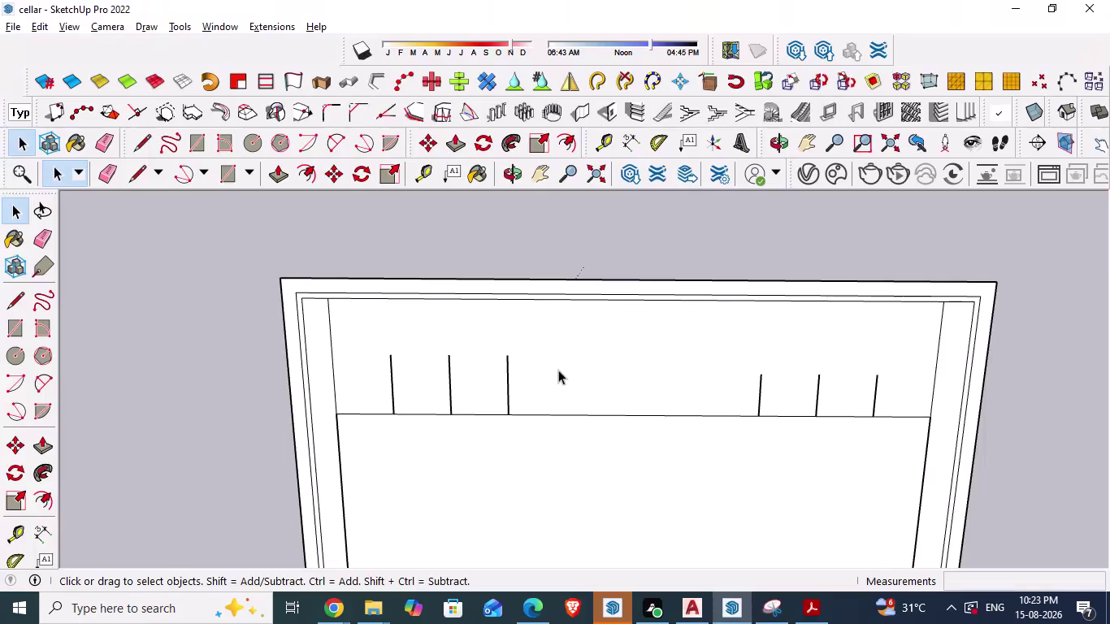
In AutoCAD, start an aligned dimension (DA) at the driveway's left corner.
key(alt+Tab)
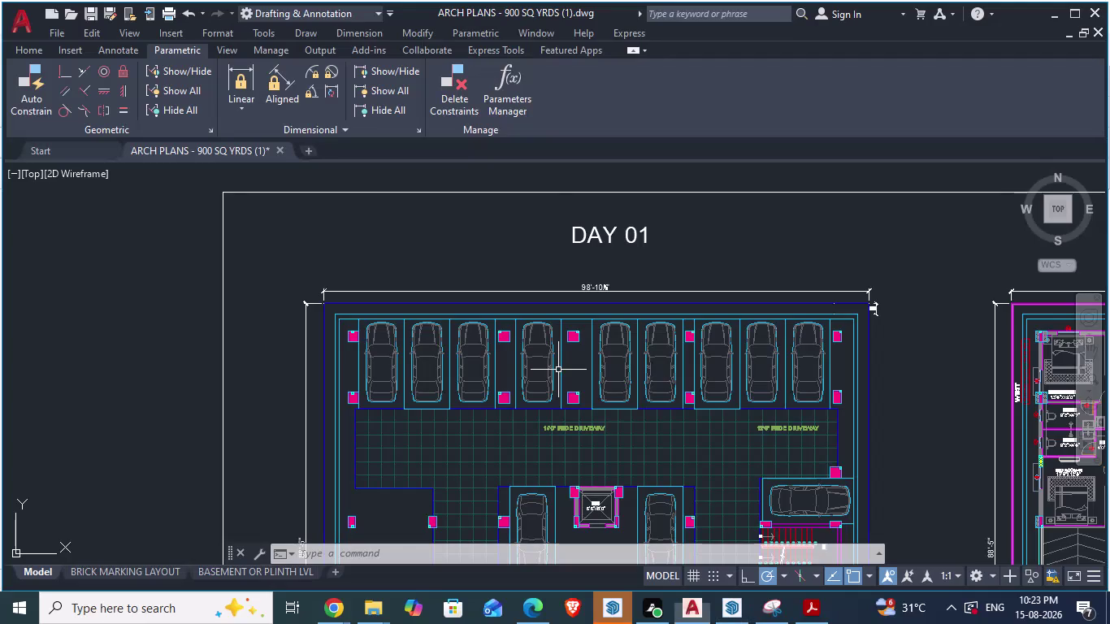
scroll(up, 3)
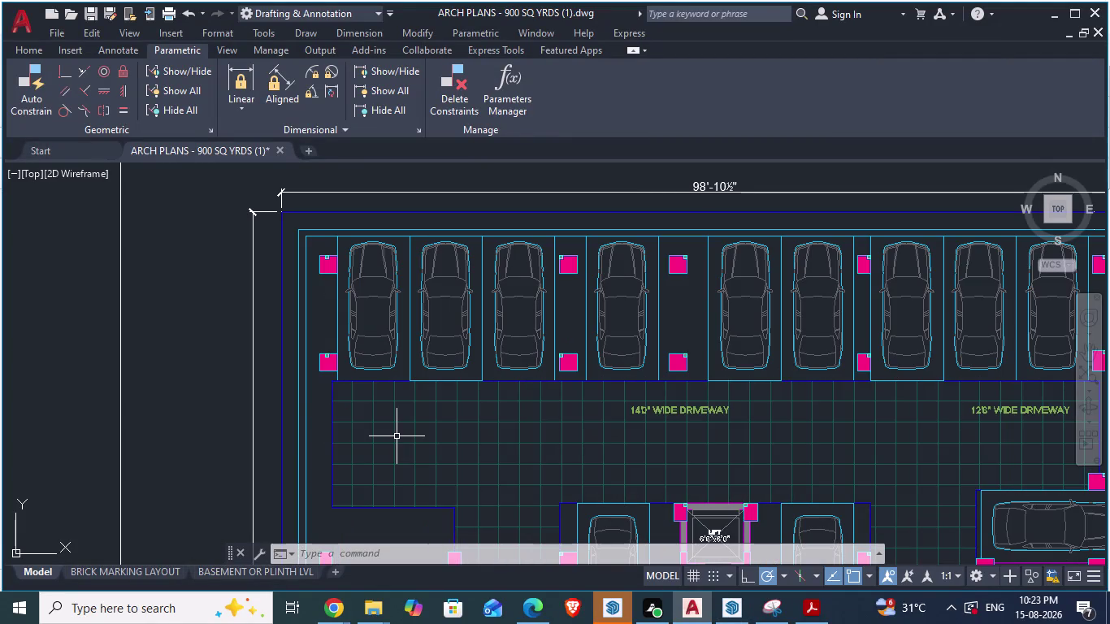
text(d)
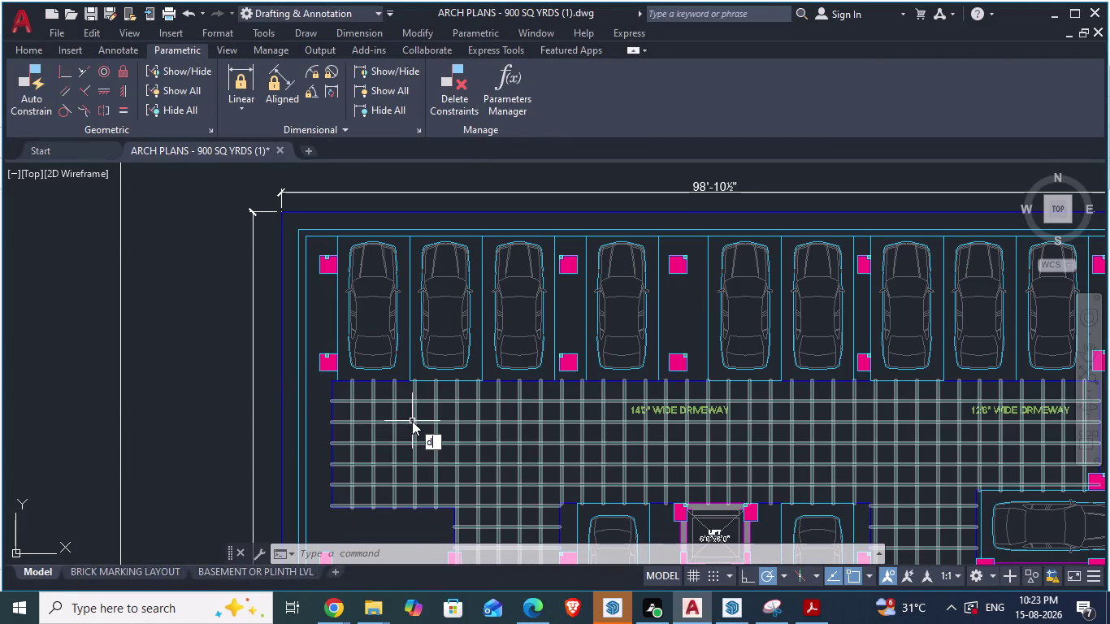
text(a)
key(Return)
scroll(up, 3)
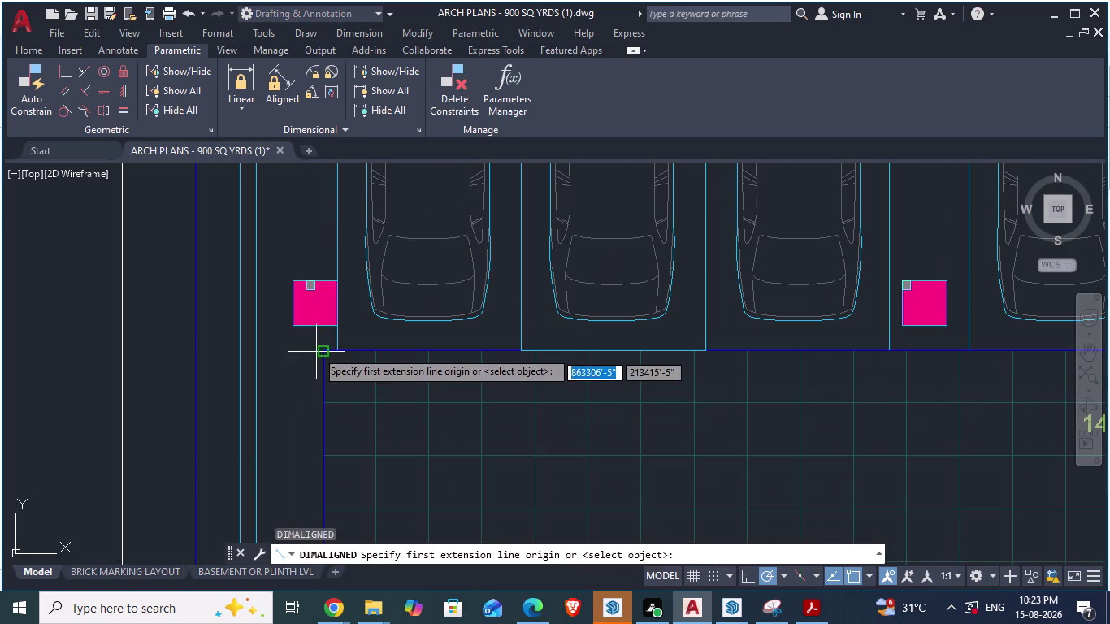
click(319, 352)
scroll(down, 3)
scroll(up, 3)
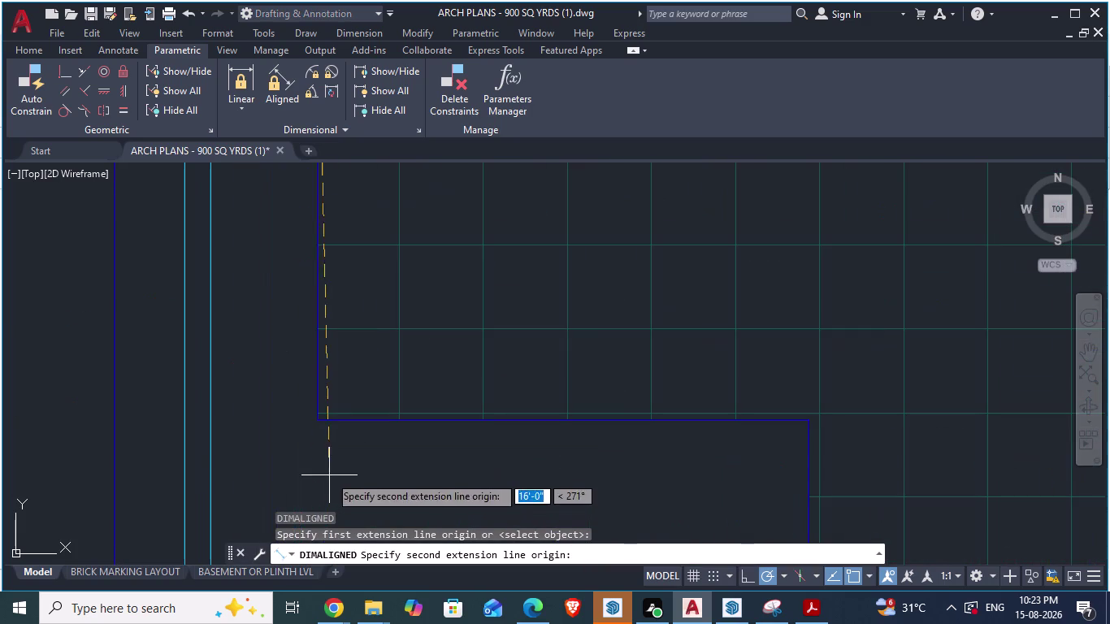
scroll(up, 3)
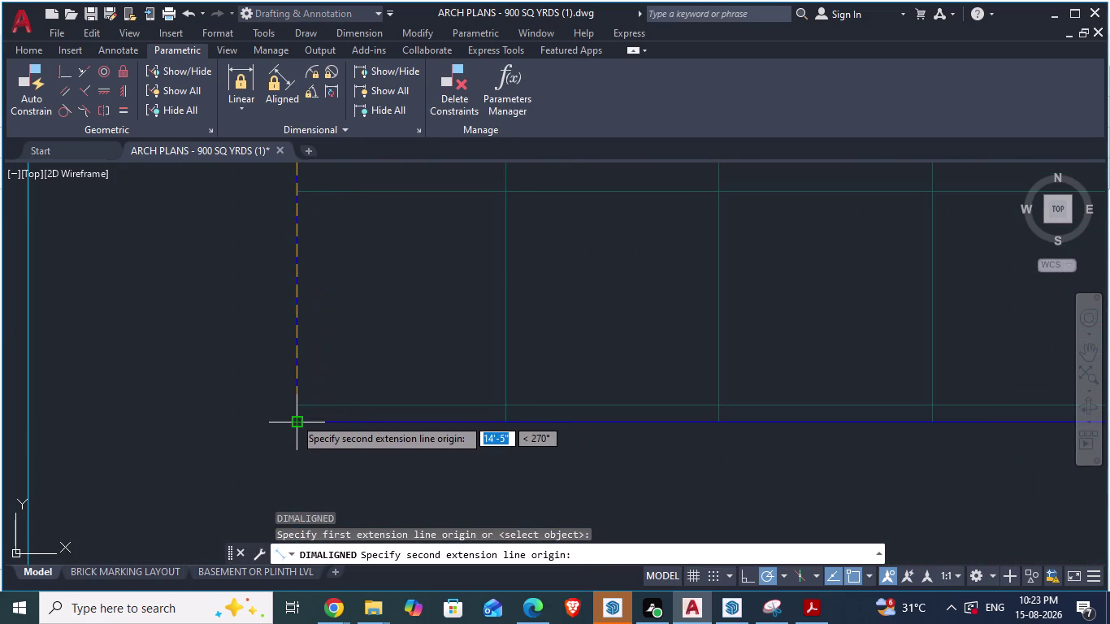
key(alt+Tab)
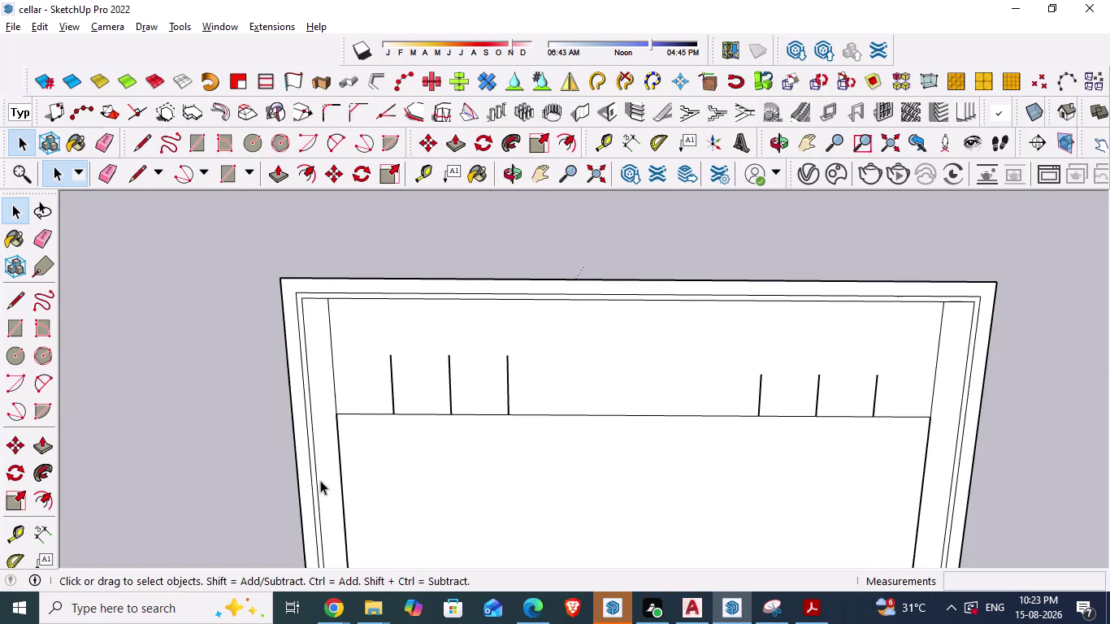
Zoom around the slab's left corner in SketchUp, then return to AutoCAD.
scroll(down, 3)
scroll(down, 3)
scroll(up, 3)
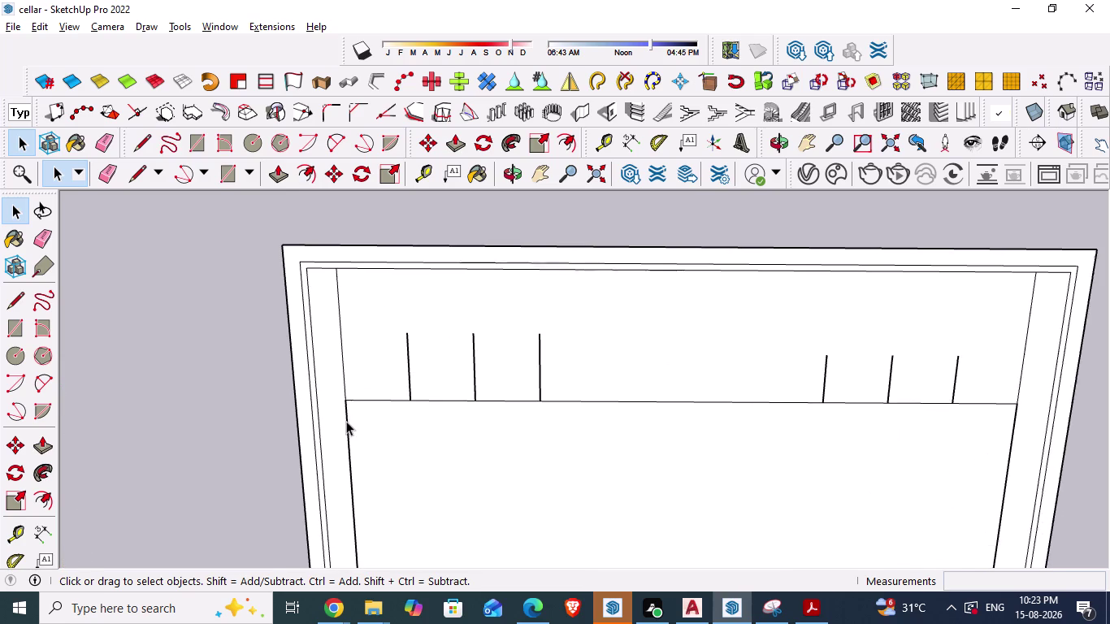
scroll(up, 3)
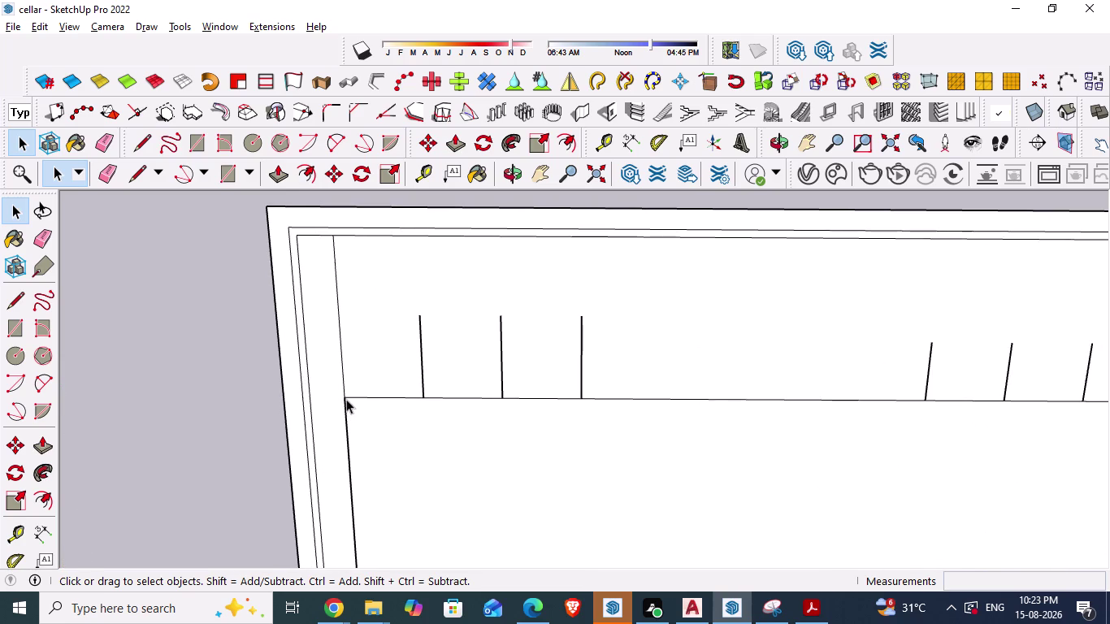
key(alt+Tab)
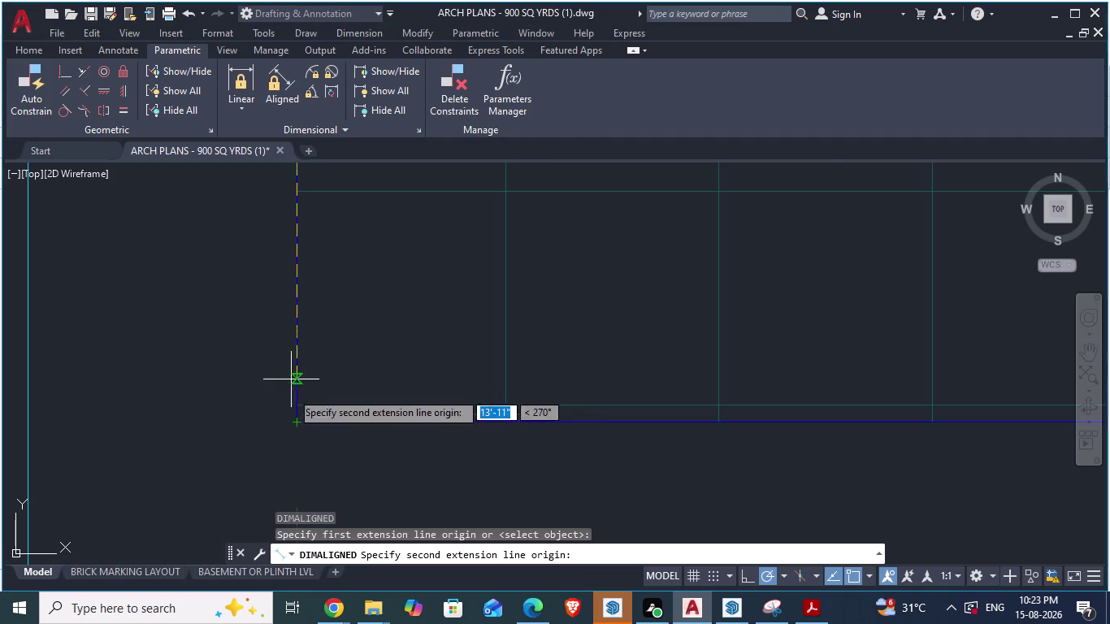
Cancel the old measurement and measure from the column corner to the driveway's left corner.
scroll(down, 3)
key(Escape)
scroll(down, 3)
scroll(up, 3)
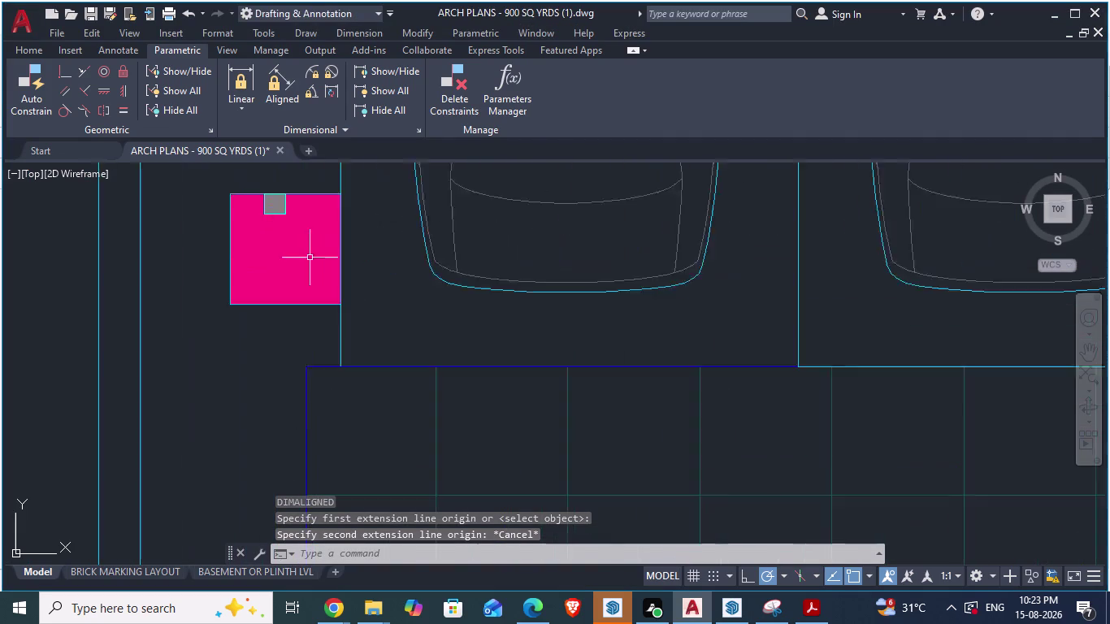
scroll(up, 3)
scroll(up, 3)
text(d)
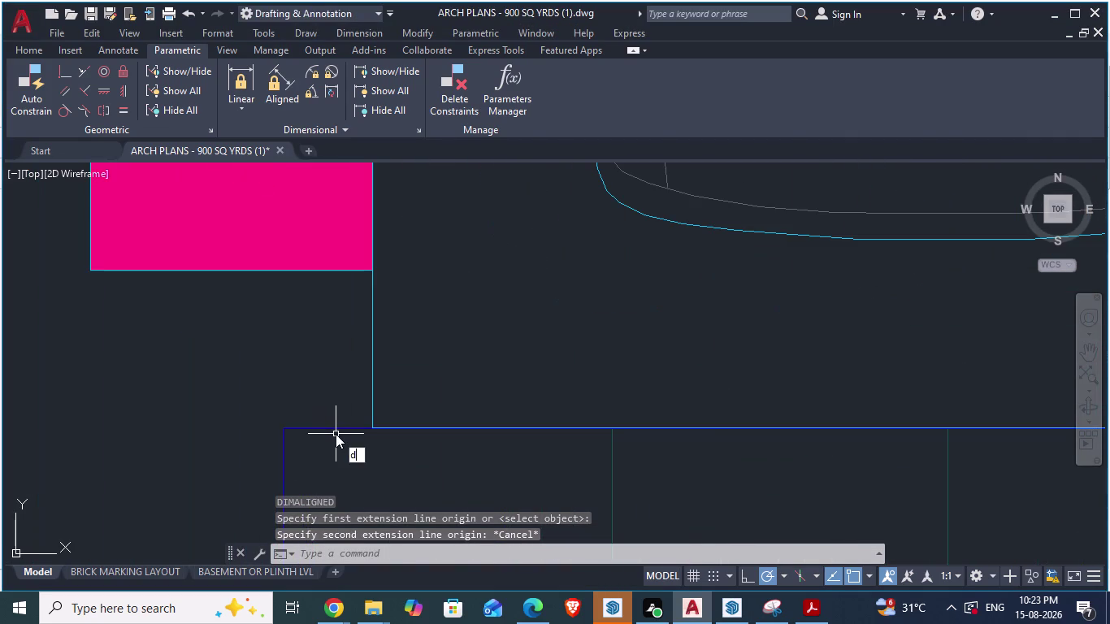
text(a)
key(Return)
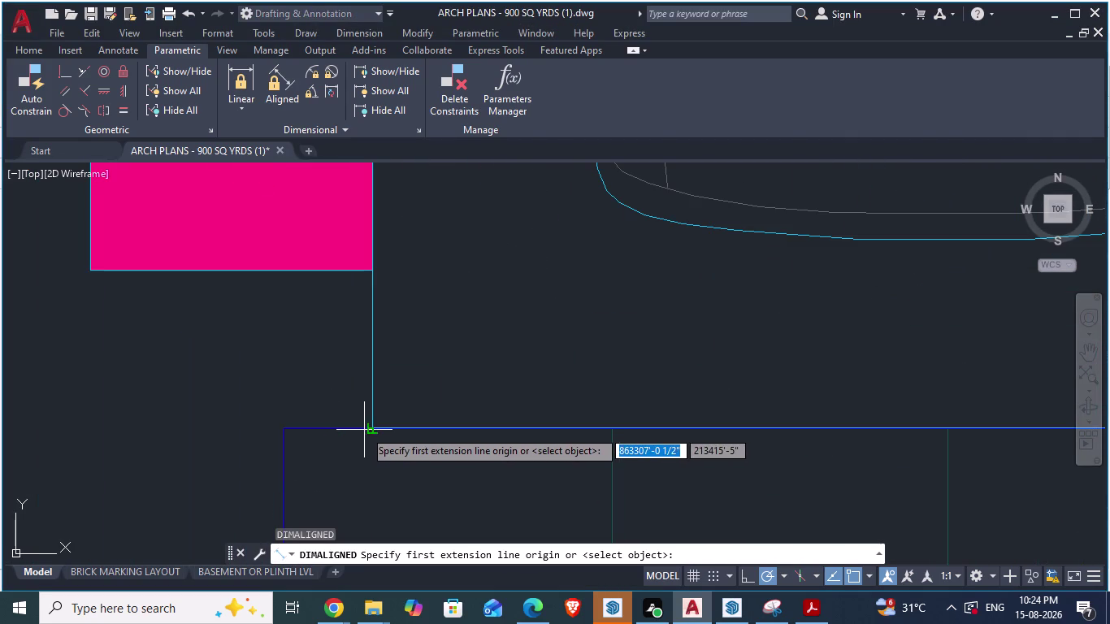
click(374, 429)
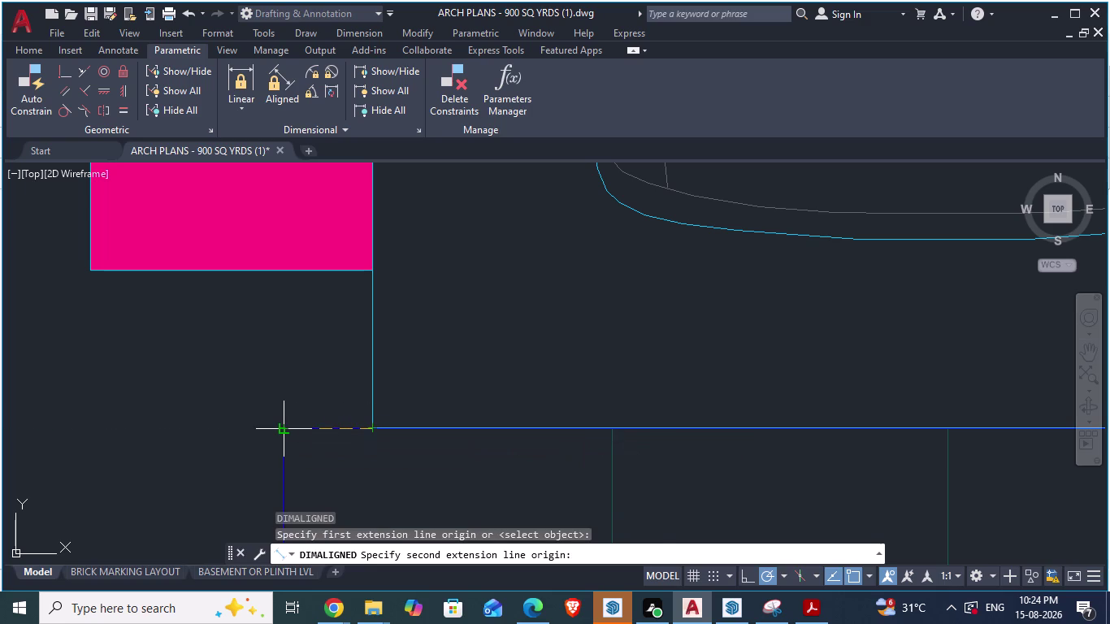
key(Escape)
key(alt+Tab)
scroll(up, 3)
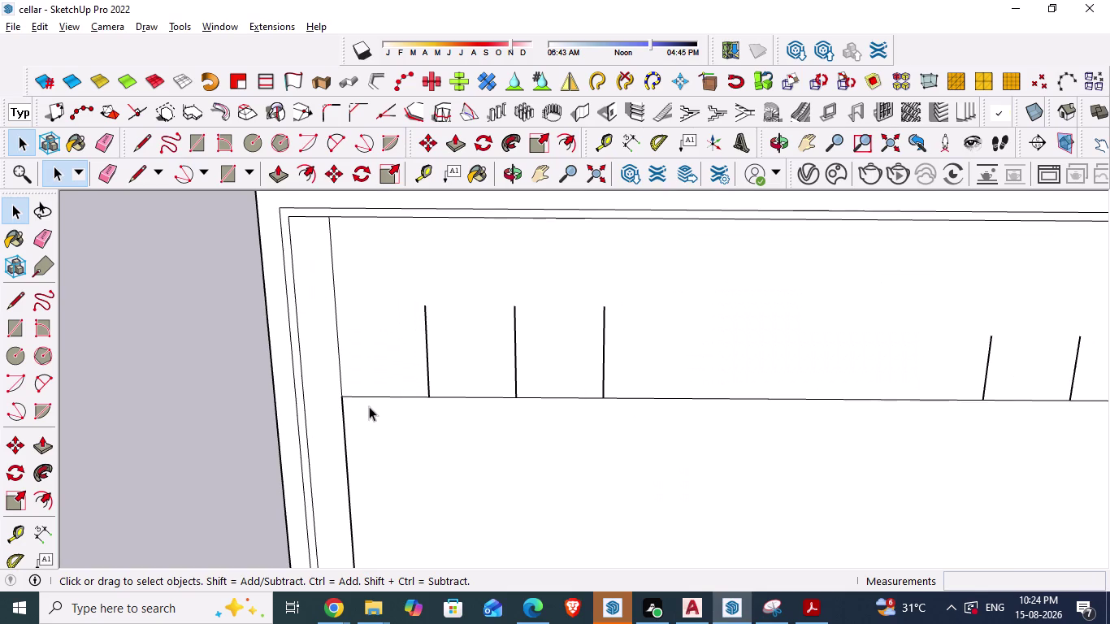
Draw a 7.5" line from the slab's left corner.
scroll(up, 3)
key(l)
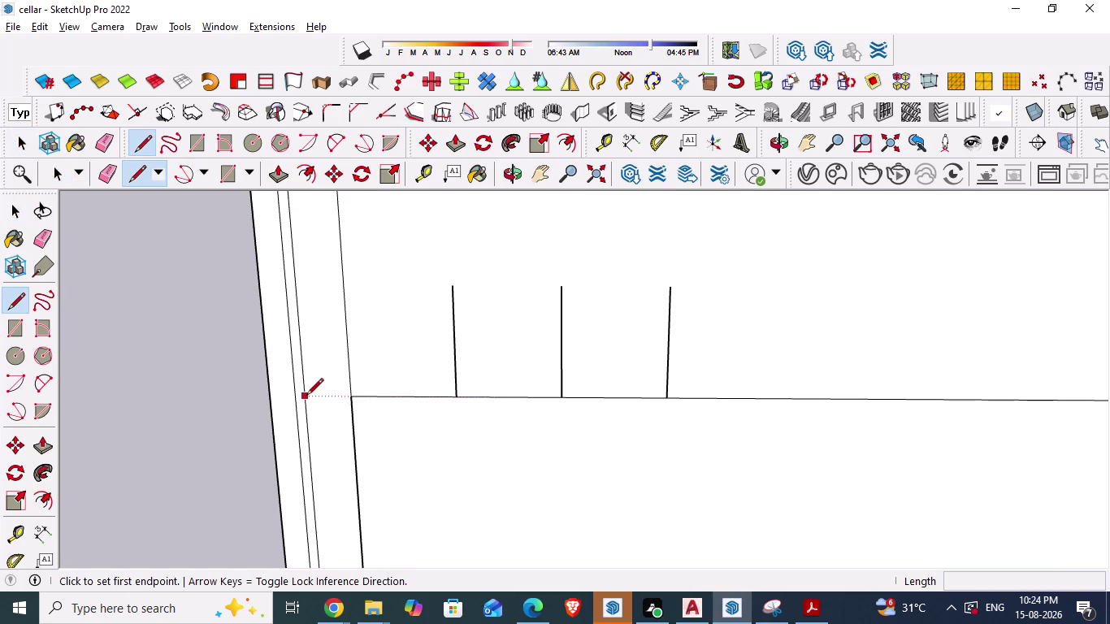
key(Return)
scroll(up, 3)
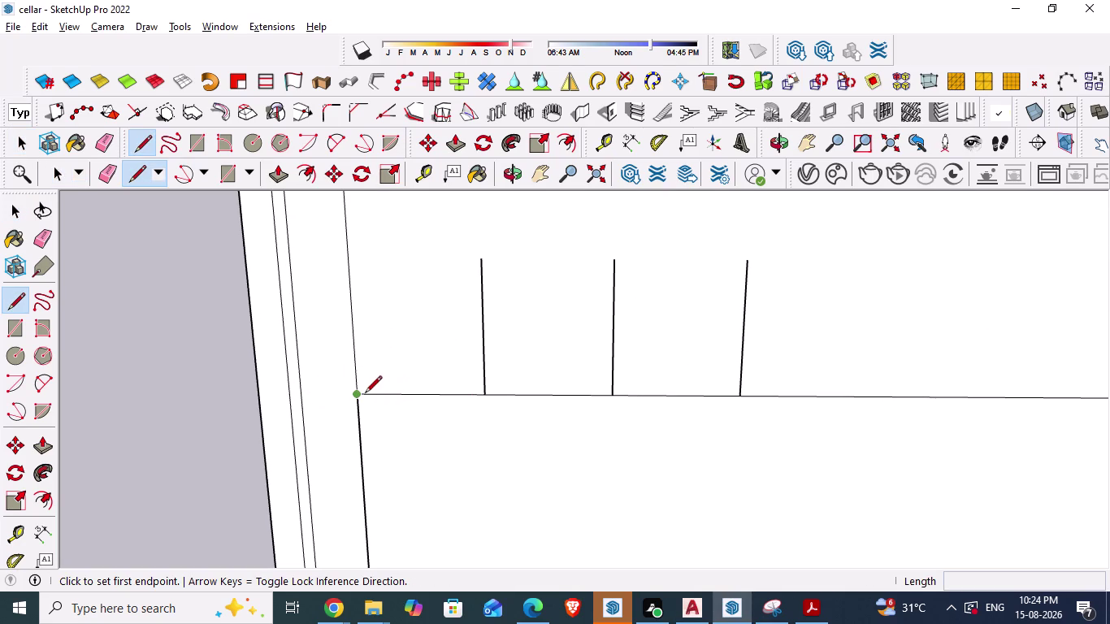
click(365, 394)
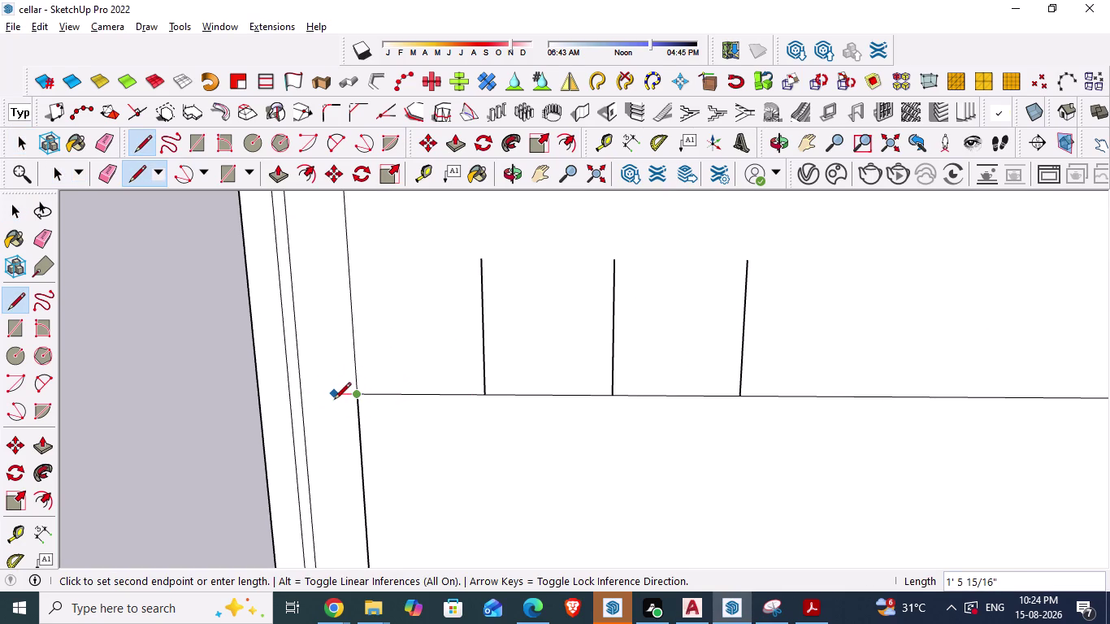
text(7.5")
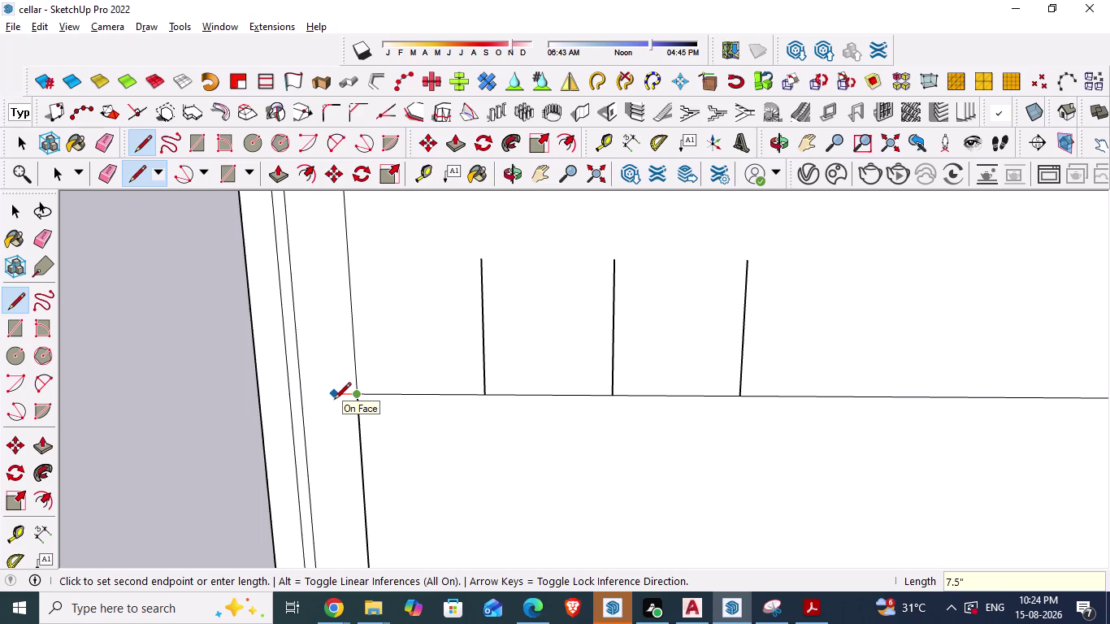
key(Return)
Orbit to view the slab's left edge and go back to the parking plan.
scroll(down, 3)
scroll(down, 3)
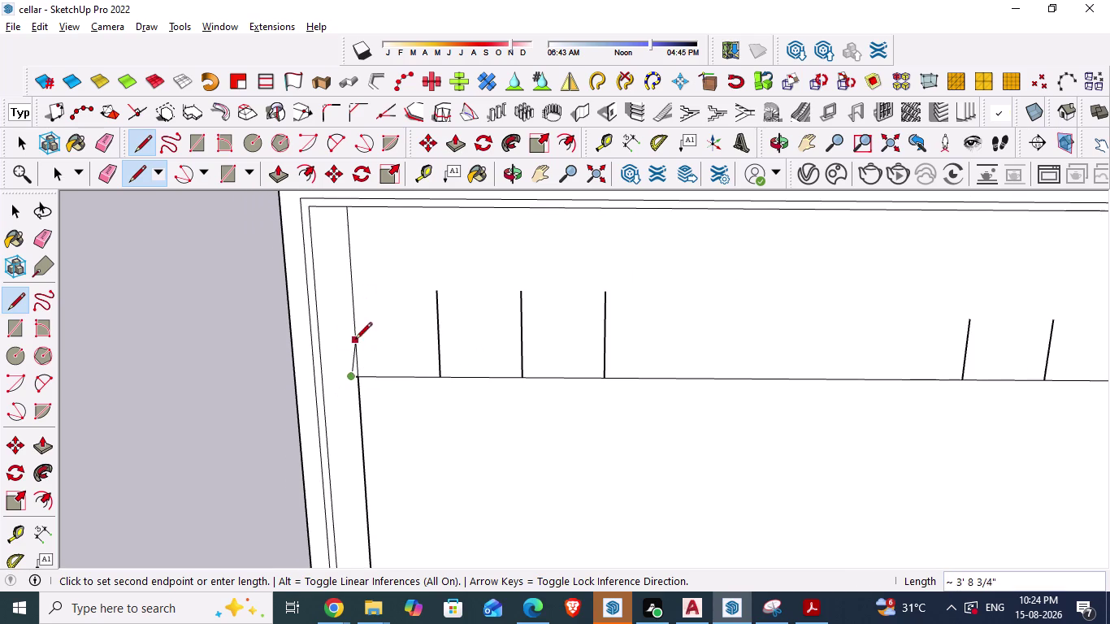
middle_drag(355, 341, 379, 274)
scroll(up, 3)
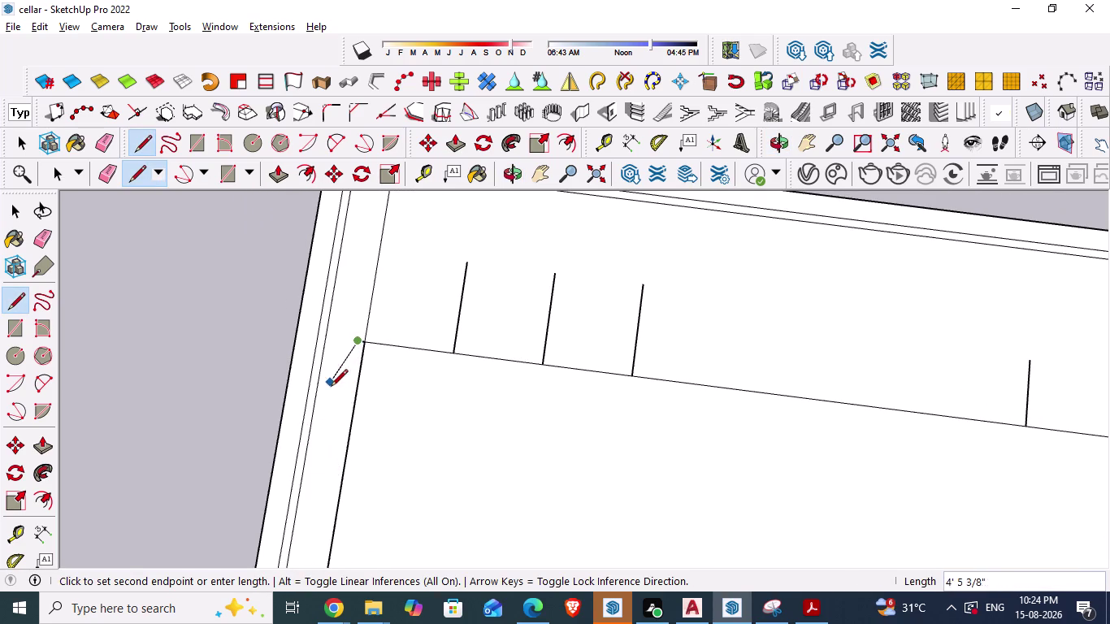
key(alt+Tab)
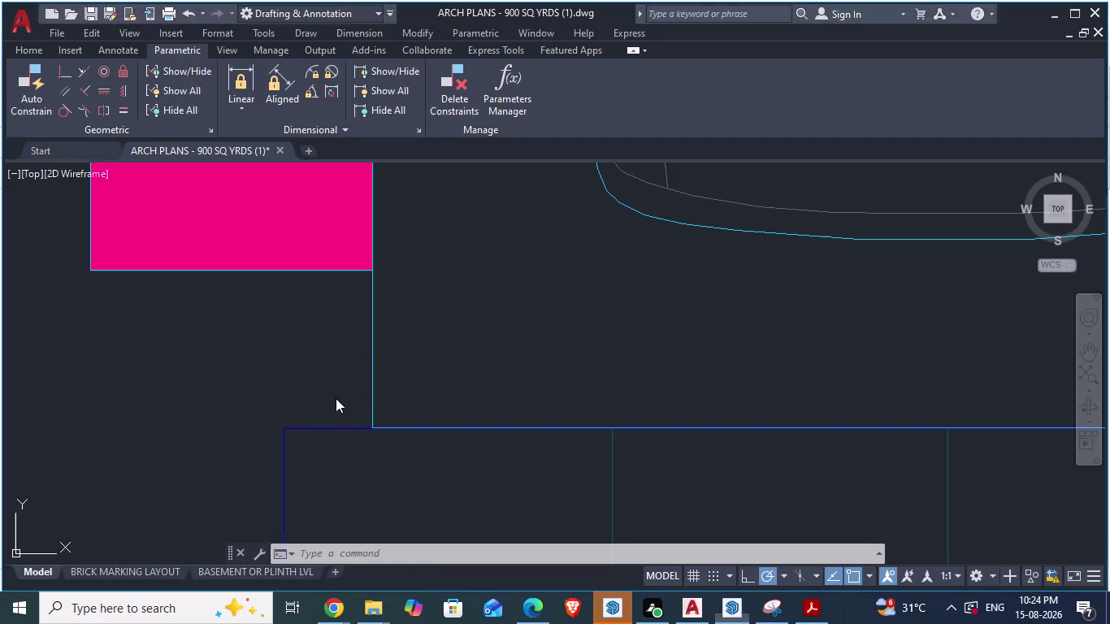
scroll(down, 3)
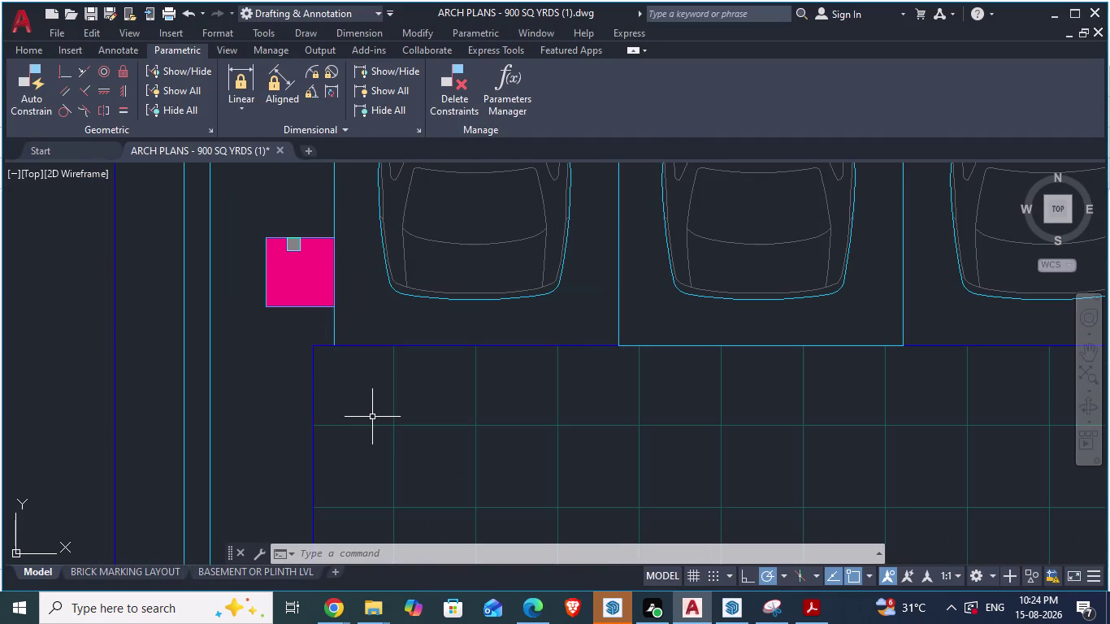
text(da)
key(Return)
scroll(down, 3)
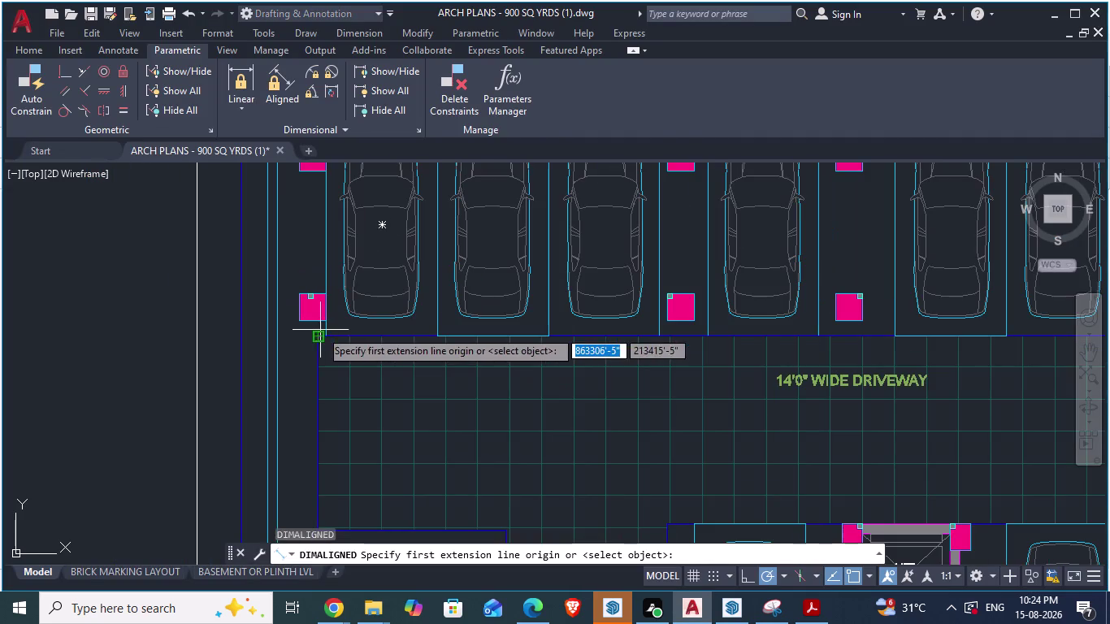
scroll(up, 3)
click(316, 326)
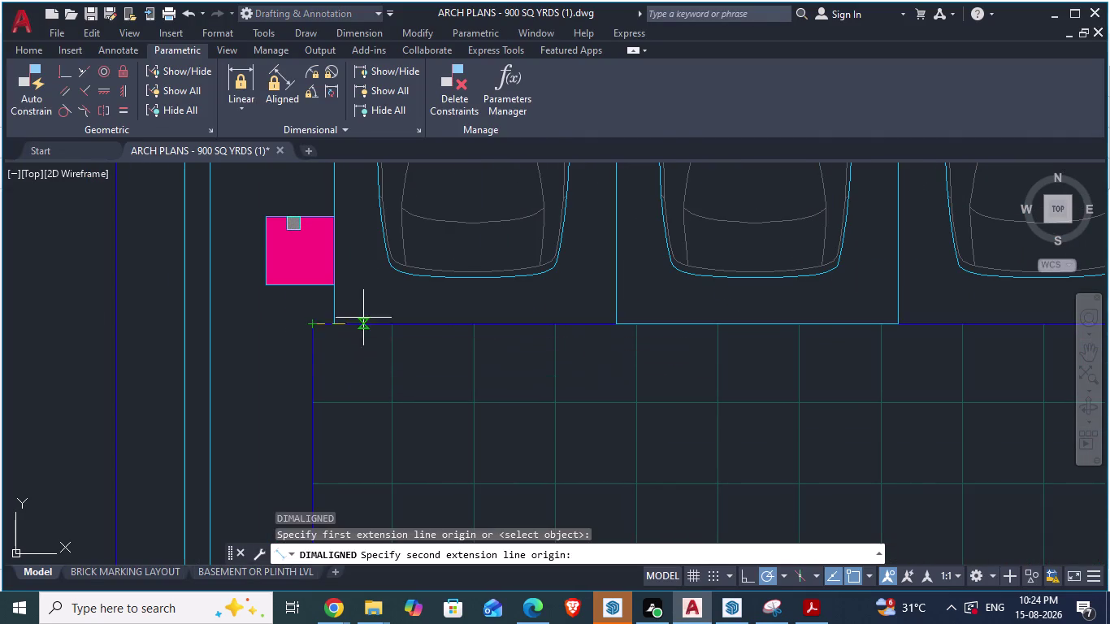
scroll(down, 3)
scroll(up, 3)
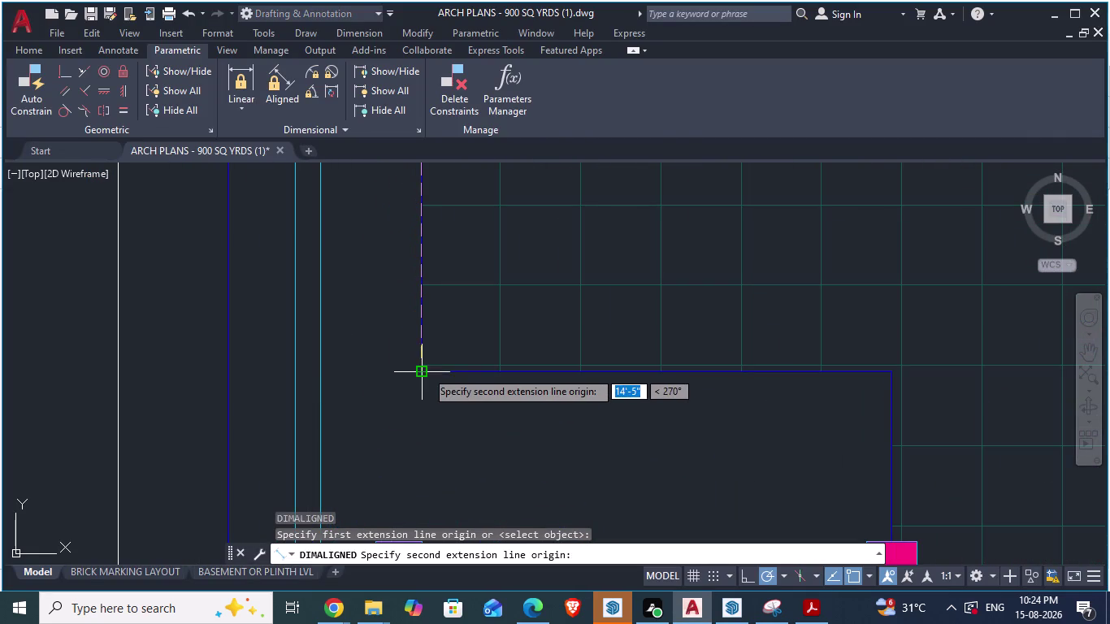
key(Escape)
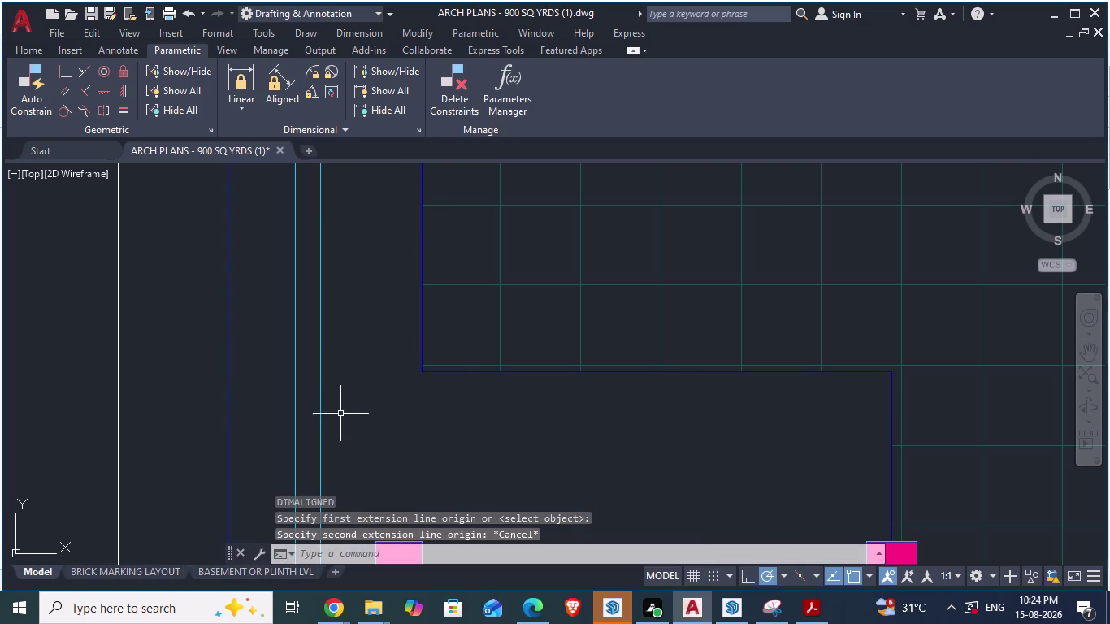
scroll(down, 3)
Draw a 14'5" line down the slab's left edge.
key(alt+Tab)
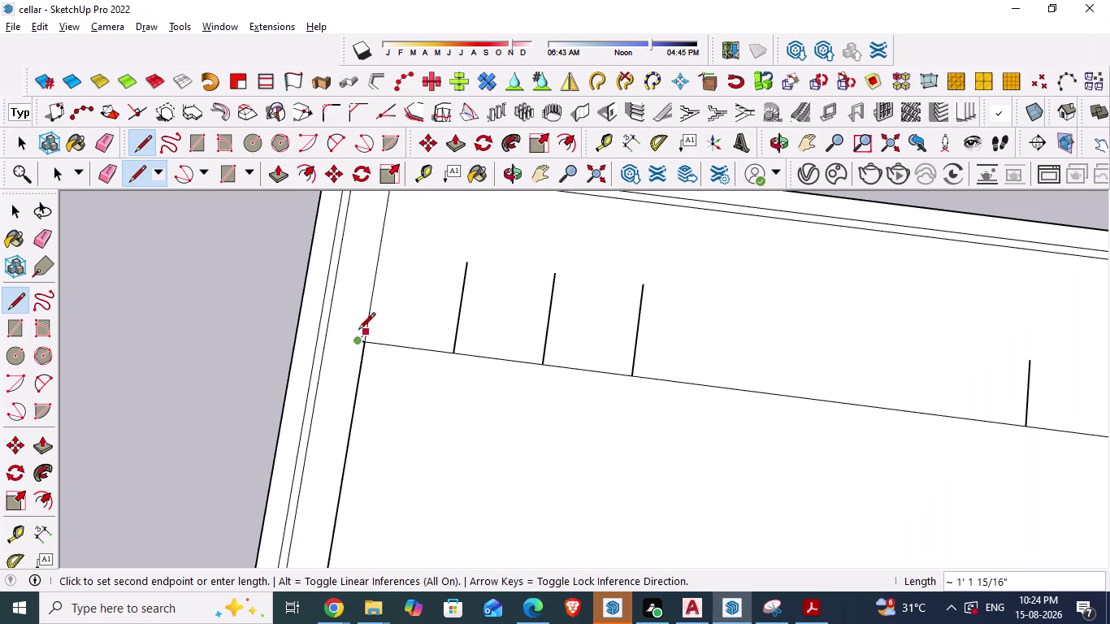
scroll(down, 3)
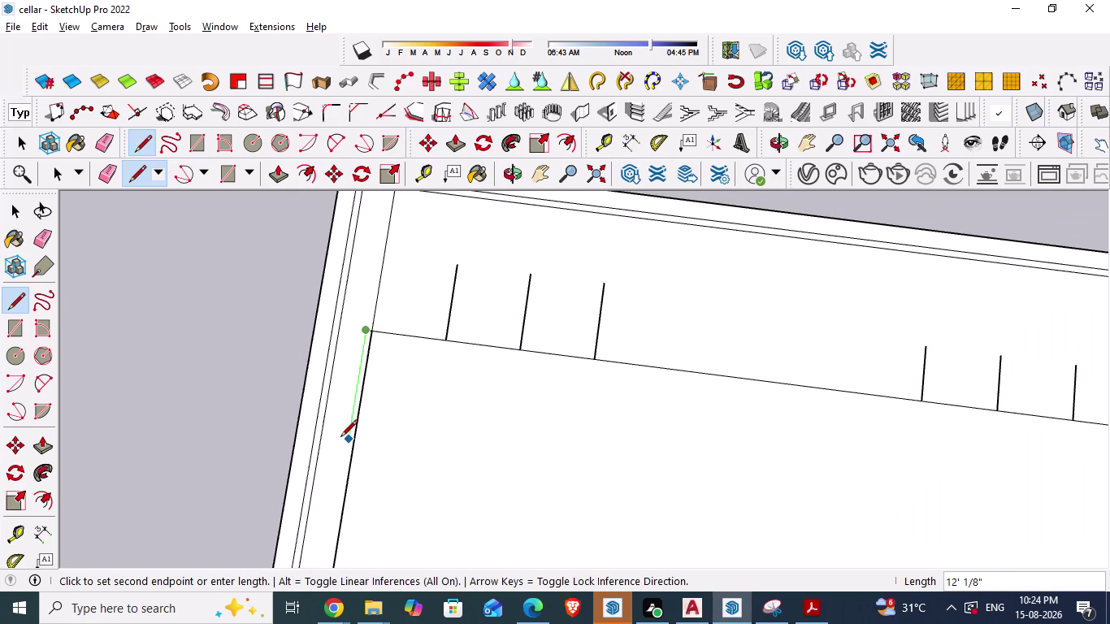
middle_drag(345, 405, 394, 298)
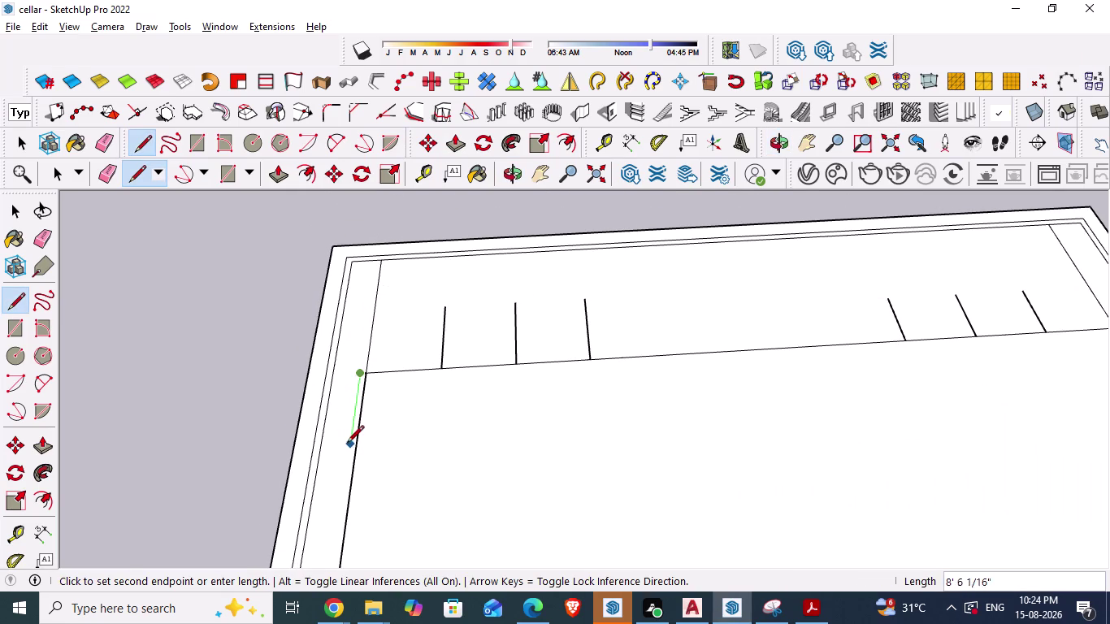
text(1)
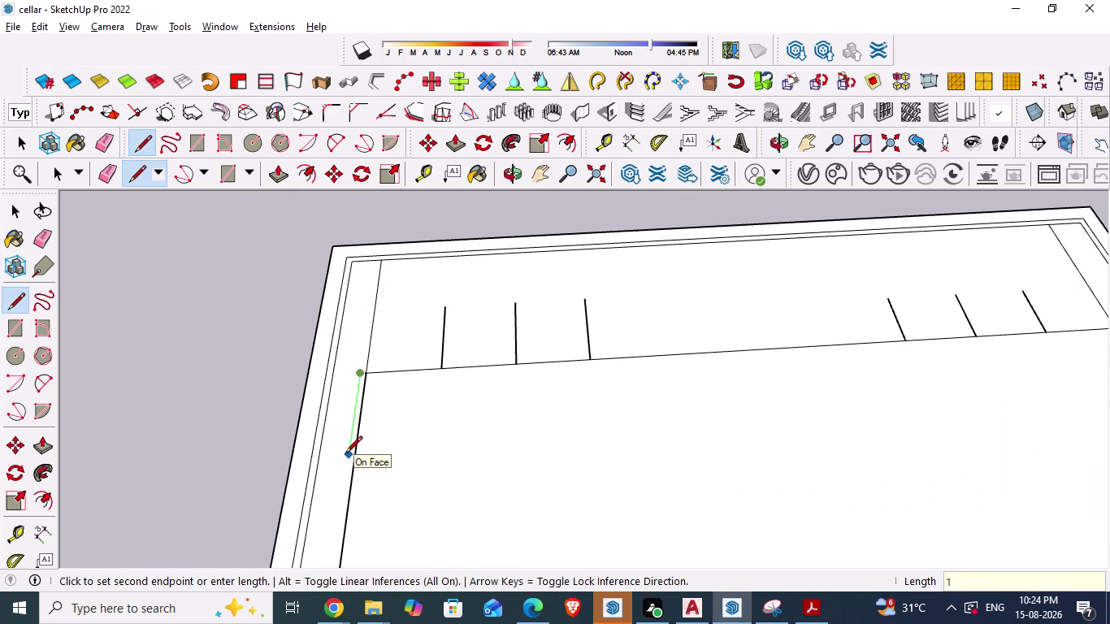
text(4'5")
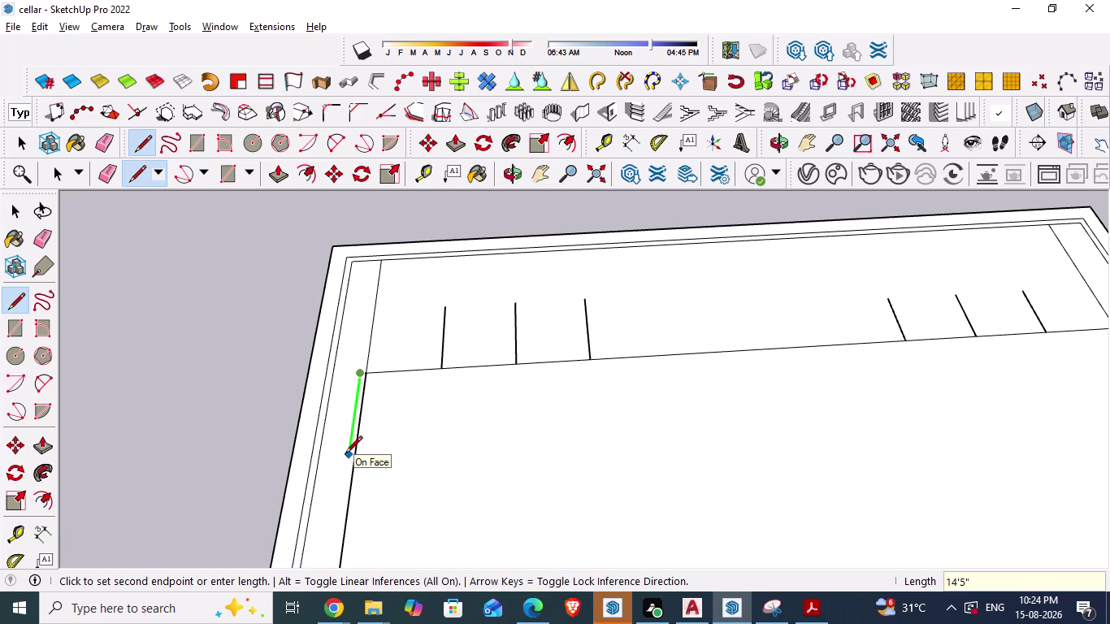
key(Return)
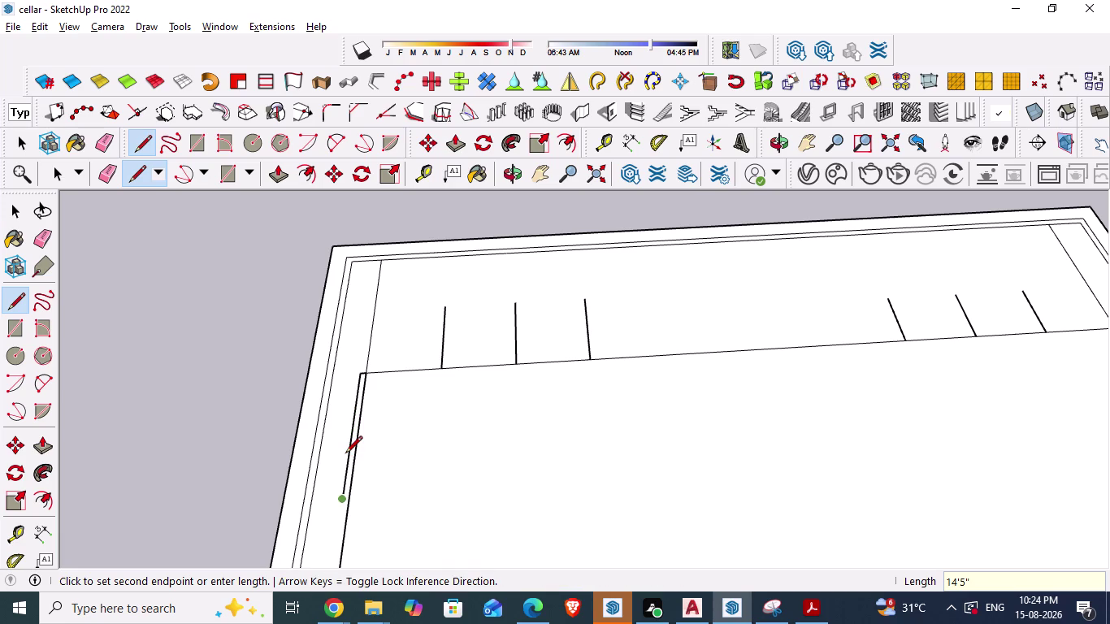
Add the short jog that forms the notch step.
scroll(up, 3)
scroll(up, 3)
click(356, 501)
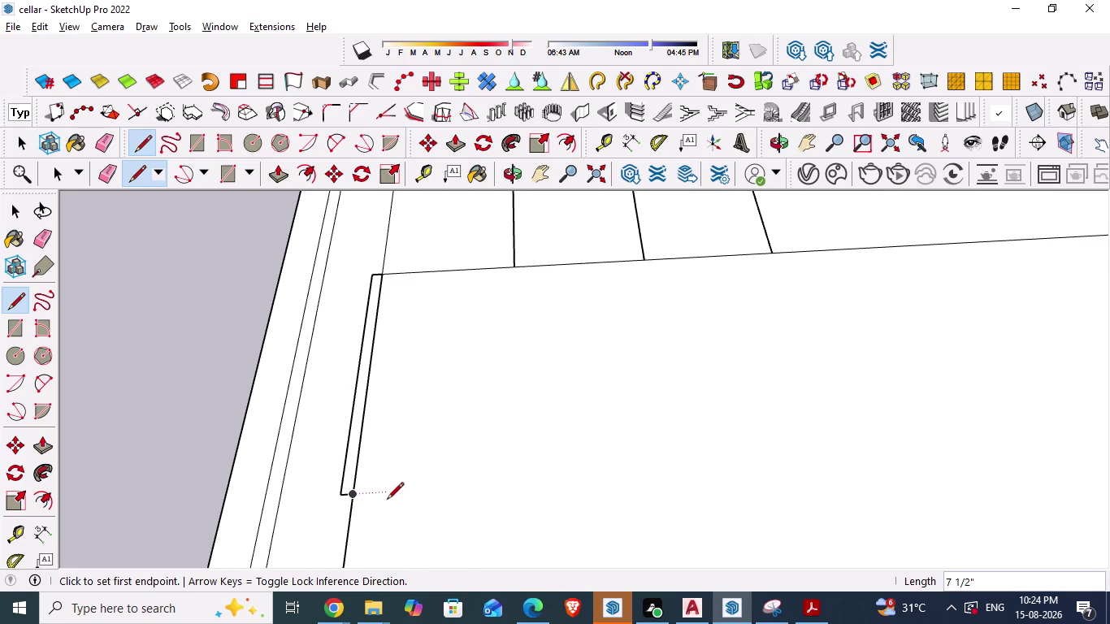
key(Escape)
key(Escape)
scroll(down, 3)
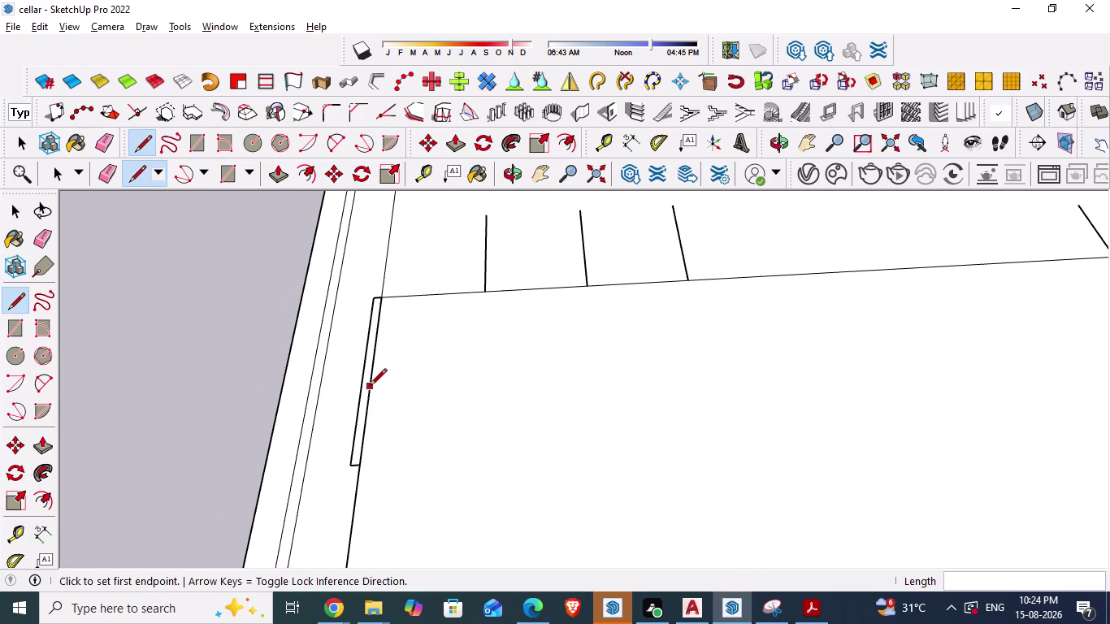
Delete the leftover straight edge segment and save the model.
key(Escape)
key(space)
click(369, 407)
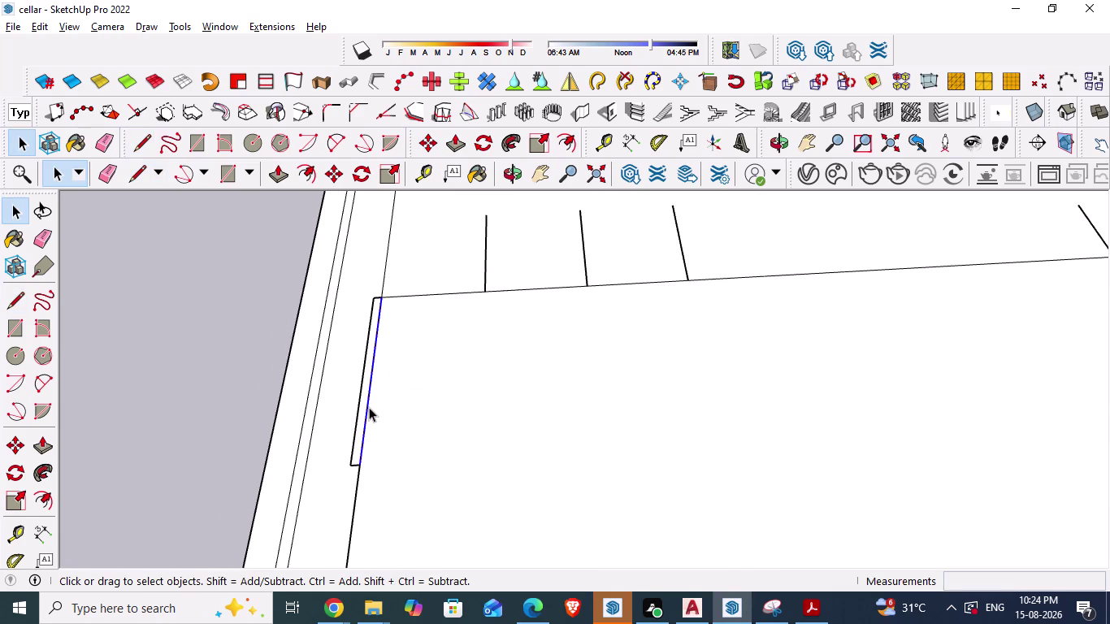
key(Delete)
key(ctrl+s)
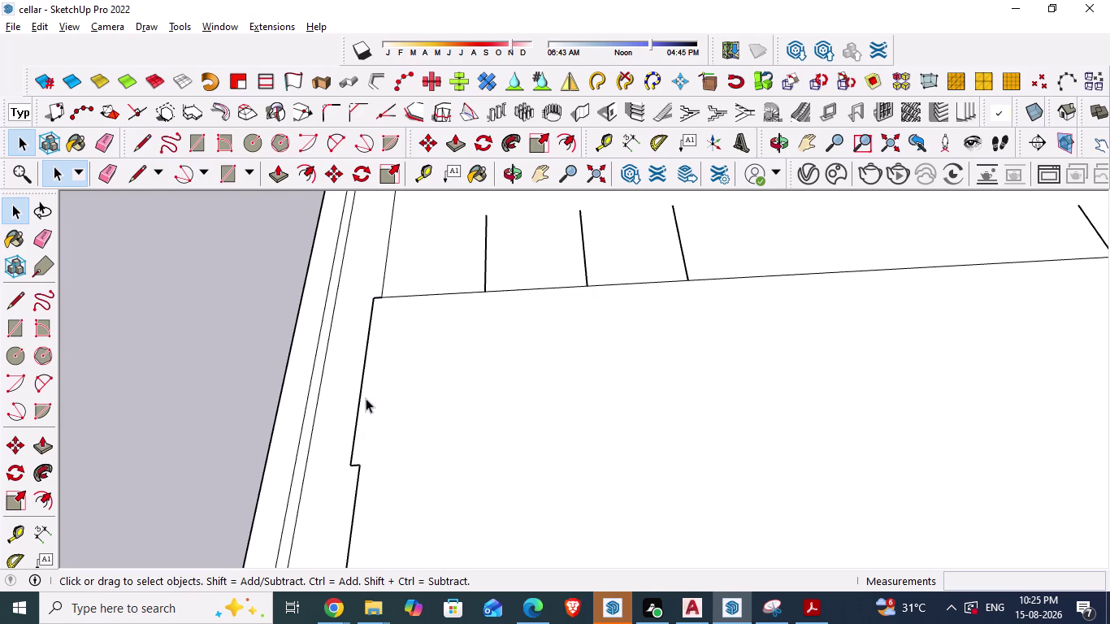
scroll(down, 3)
scroll(down, 3)
middle_drag(431, 405, 442, 471)
key(alt+Tab)
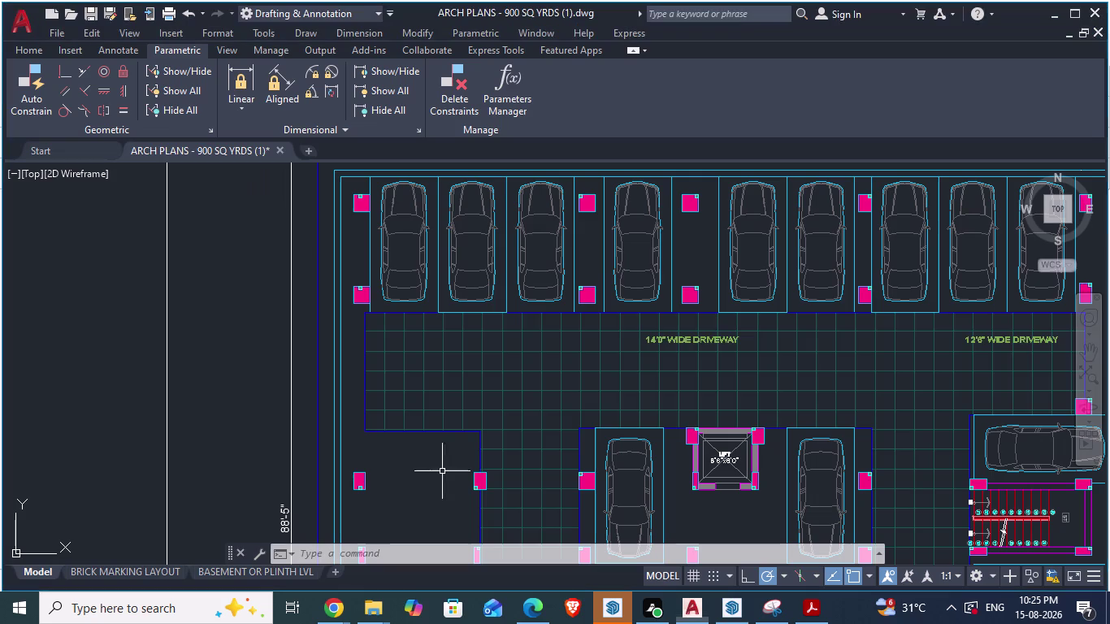
key(alt+Tab)
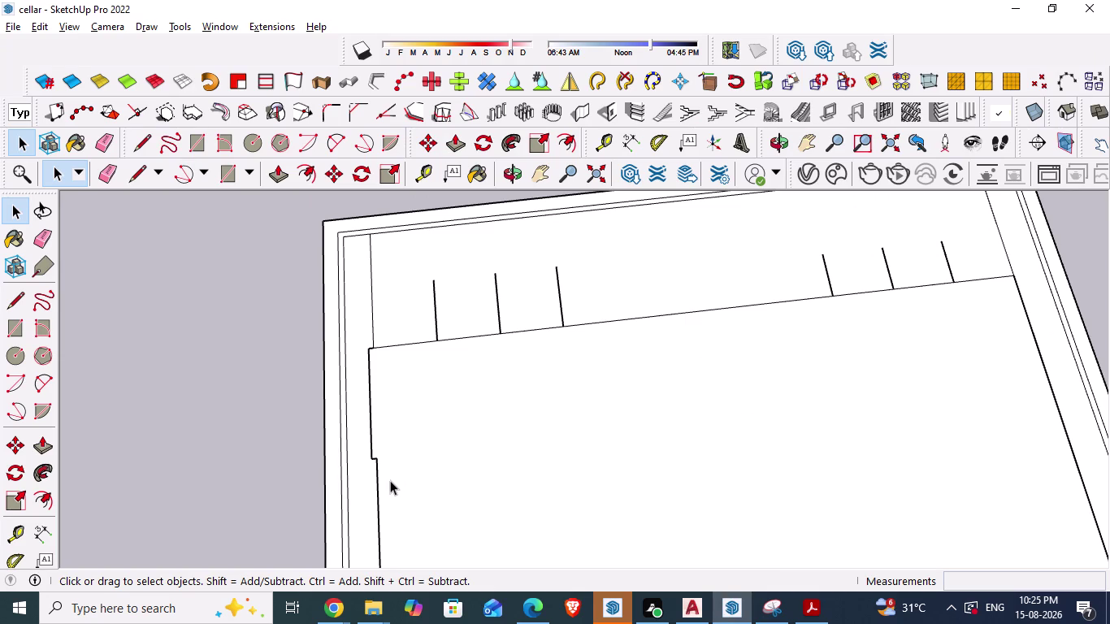
key(alt+Tab)
scroll(down, 3)
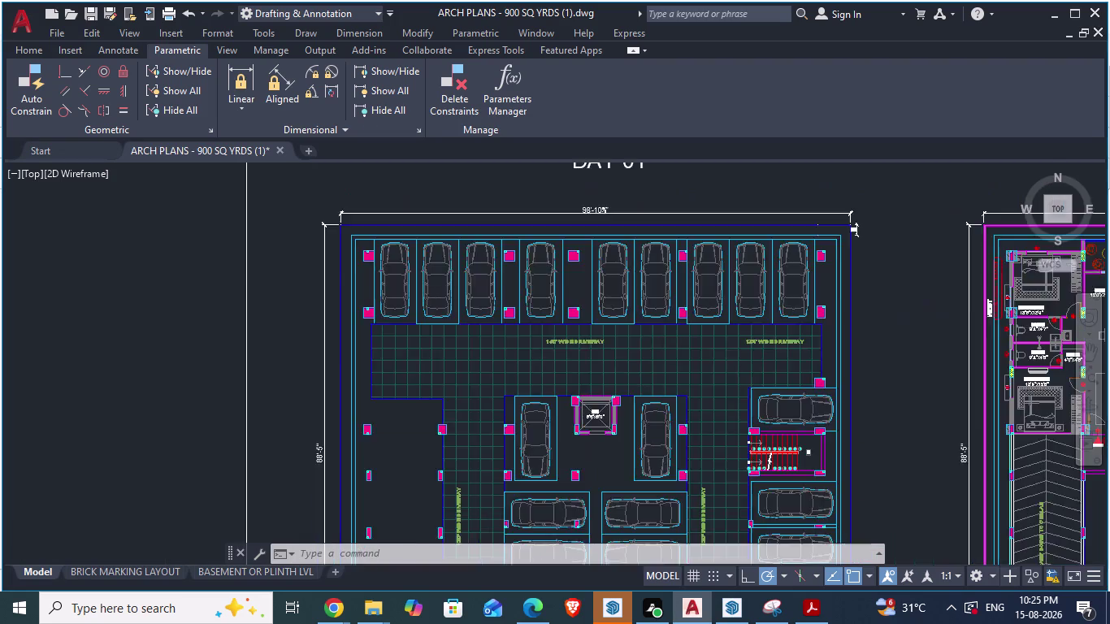
scroll(down, 3)
scroll(up, 3)
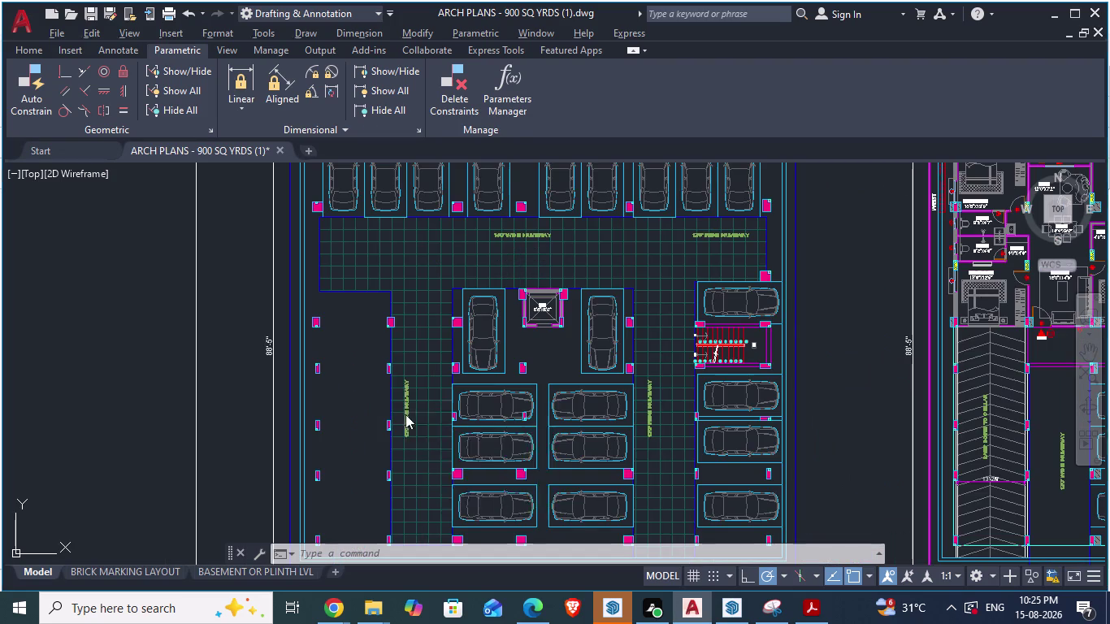
key(alt+Tab)
scroll(down, 3)
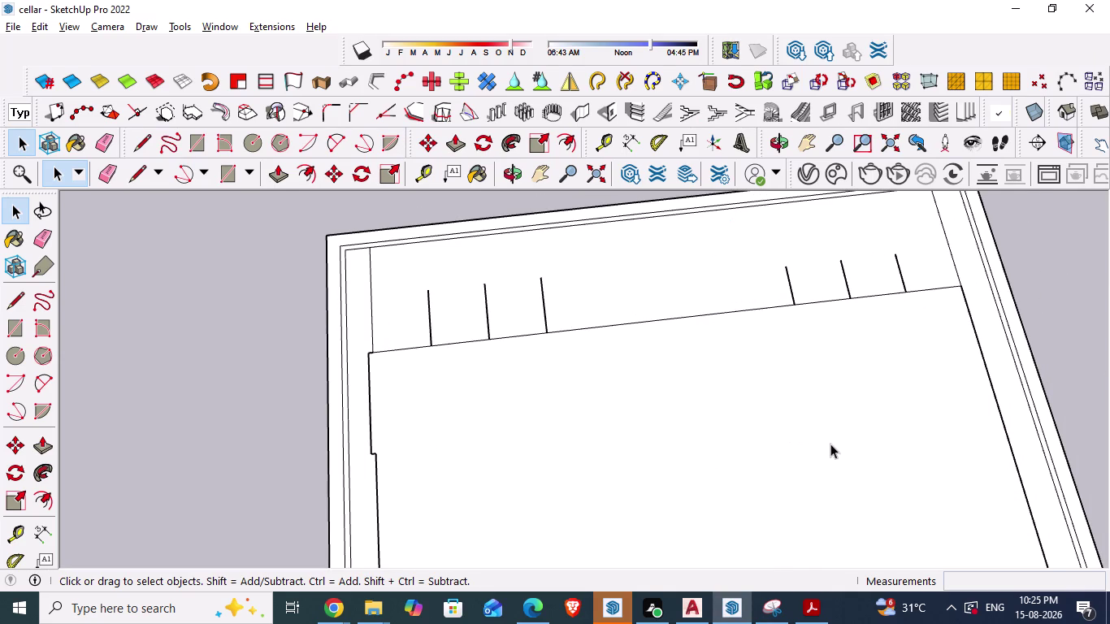
middle_drag(830, 443, 799, 500)
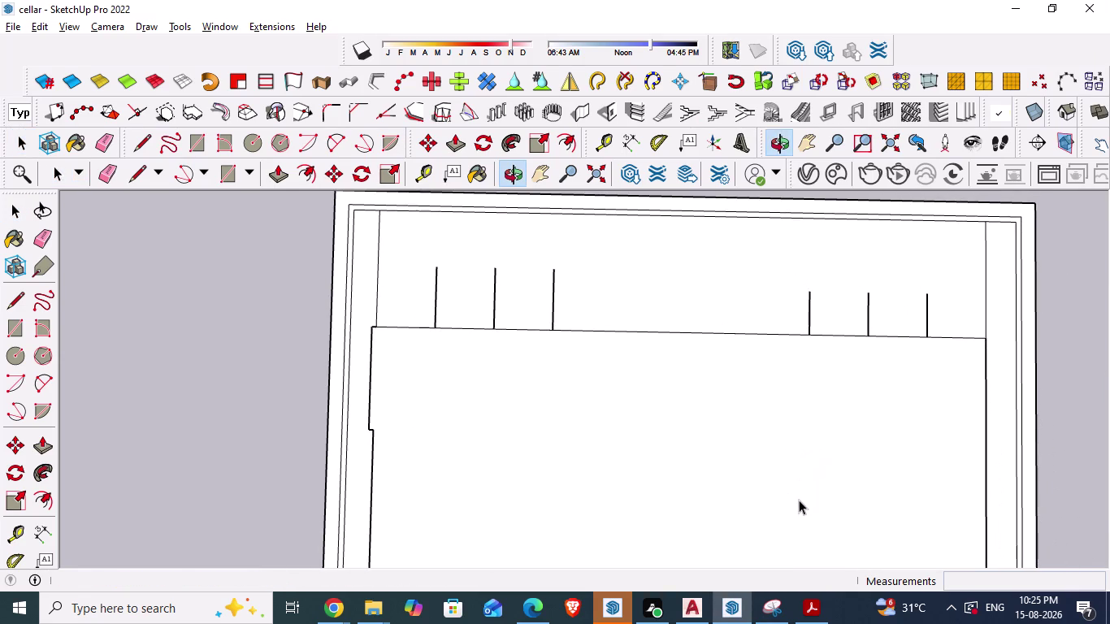